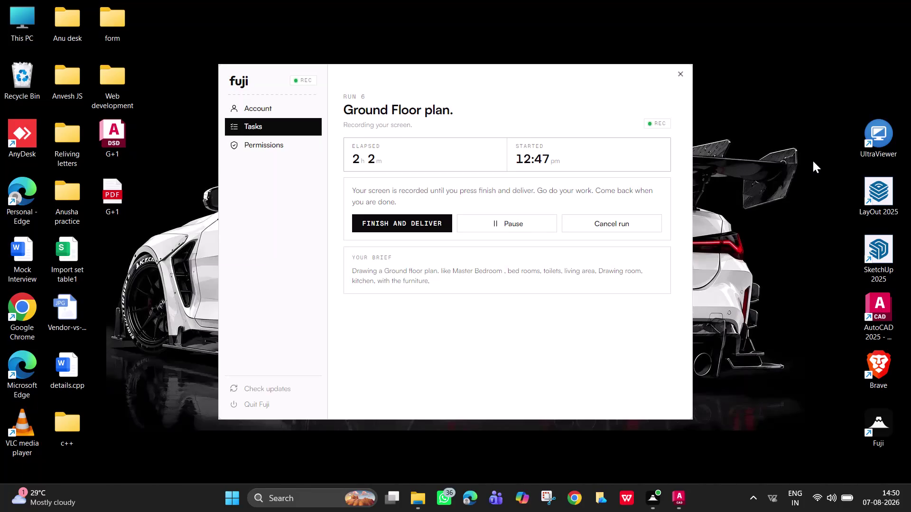
Select the empty desktop and bring up the Shut Down Windows dialog with Shut down selected.
right_click(746, 135)
click(777, 183)
key(alt+F4)
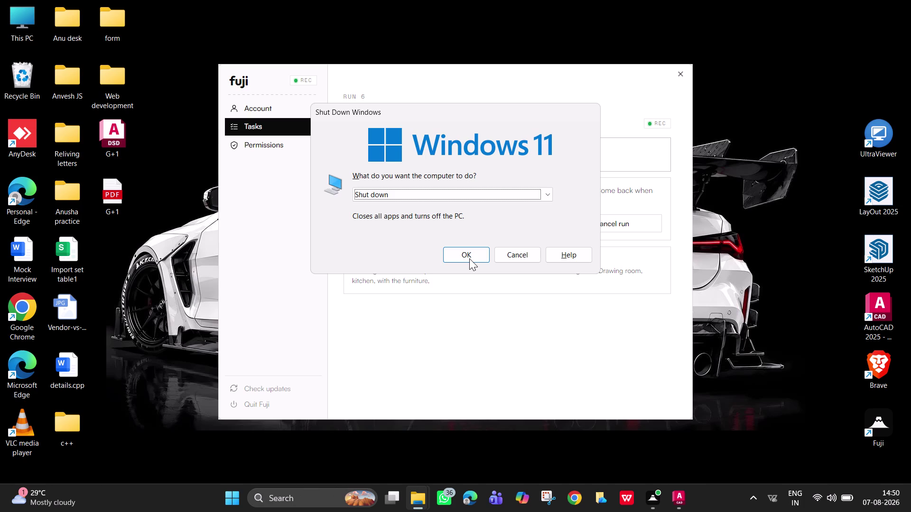